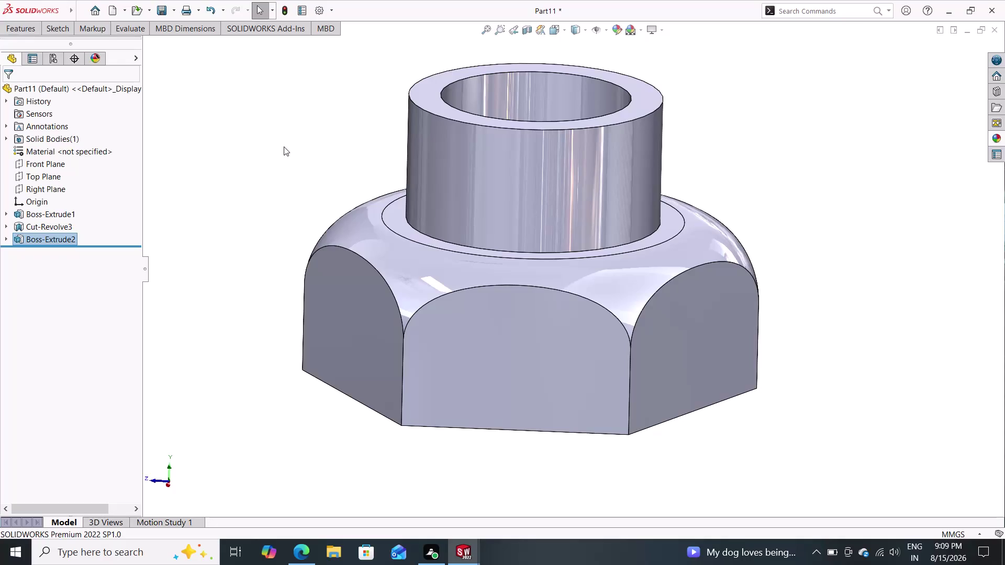
Undo the collar extrusion and delete the inner 75 mm circle from its sketch.
key(ctrl+z)
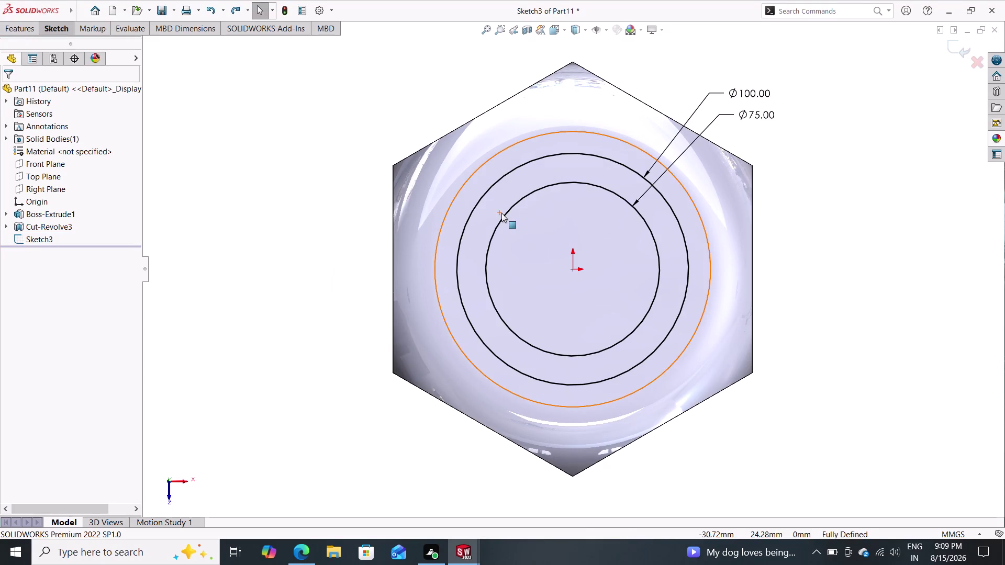
click(627, 200)
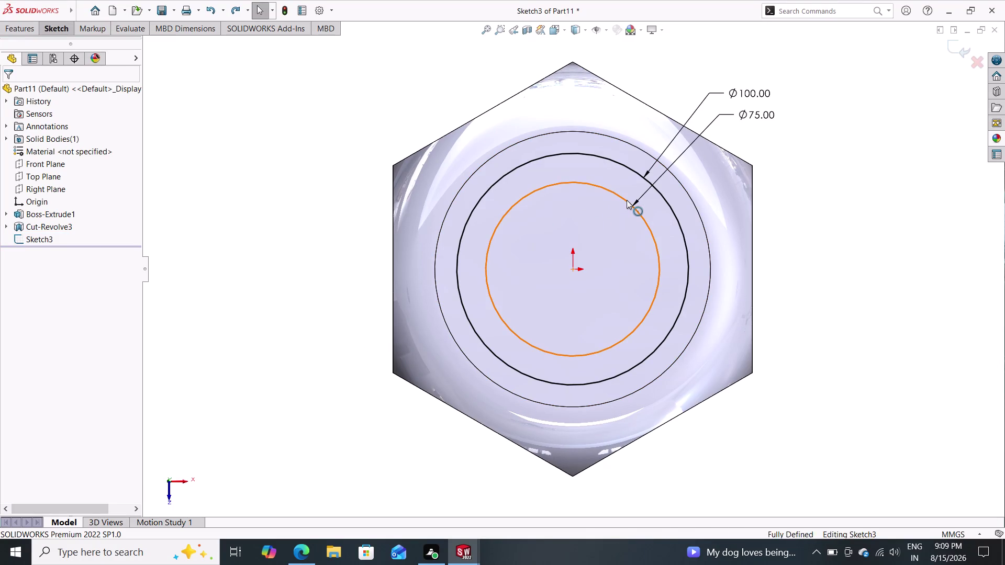
key(Delete)
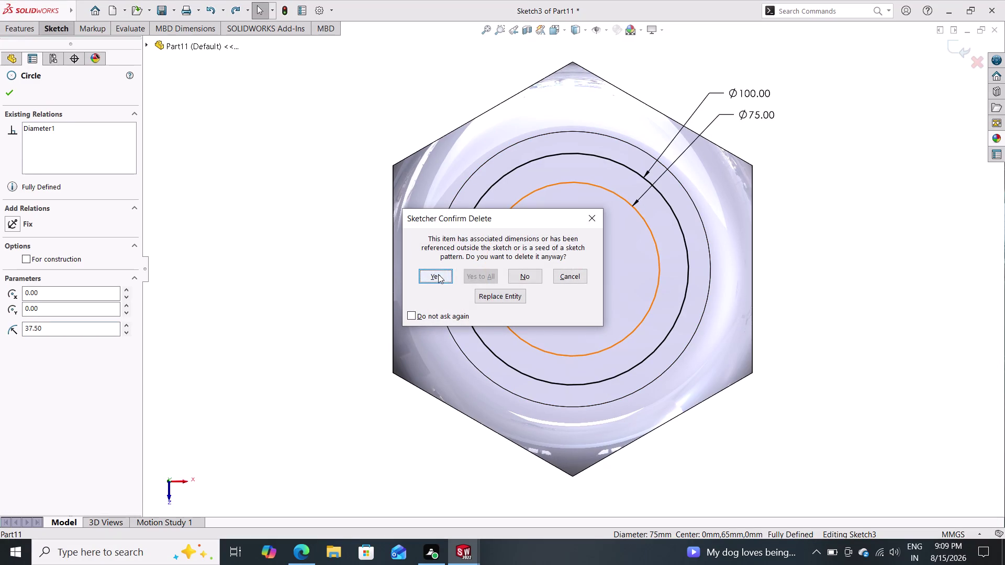
click(439, 275)
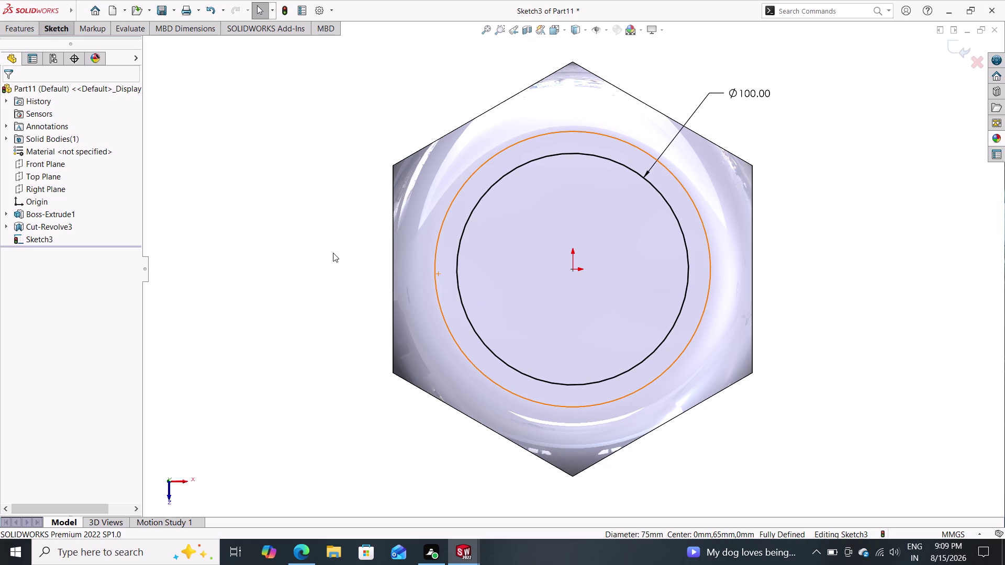
Extrude the remaining 100 mm circle into a solid boss.
click(24, 37)
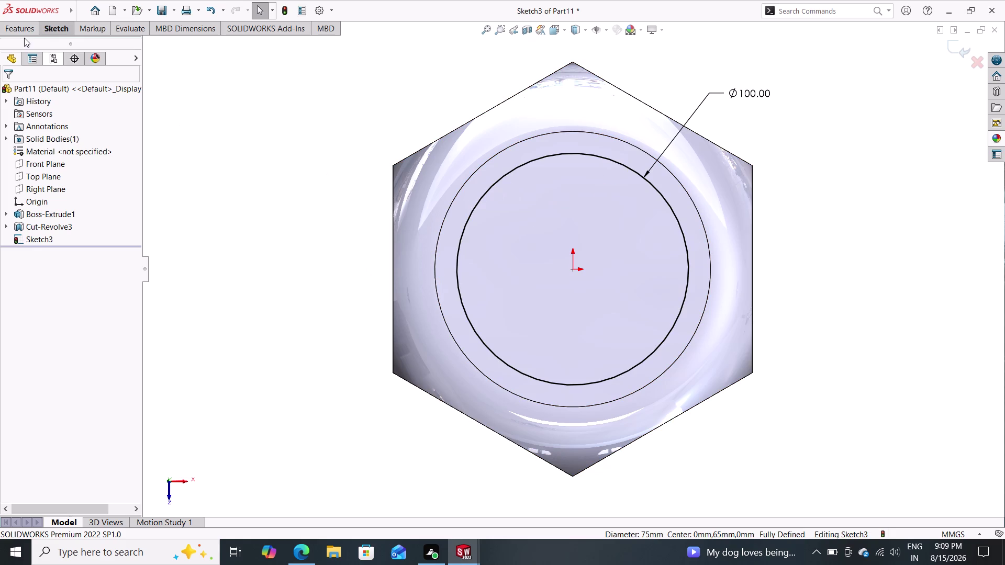
click(22, 30)
click(26, 45)
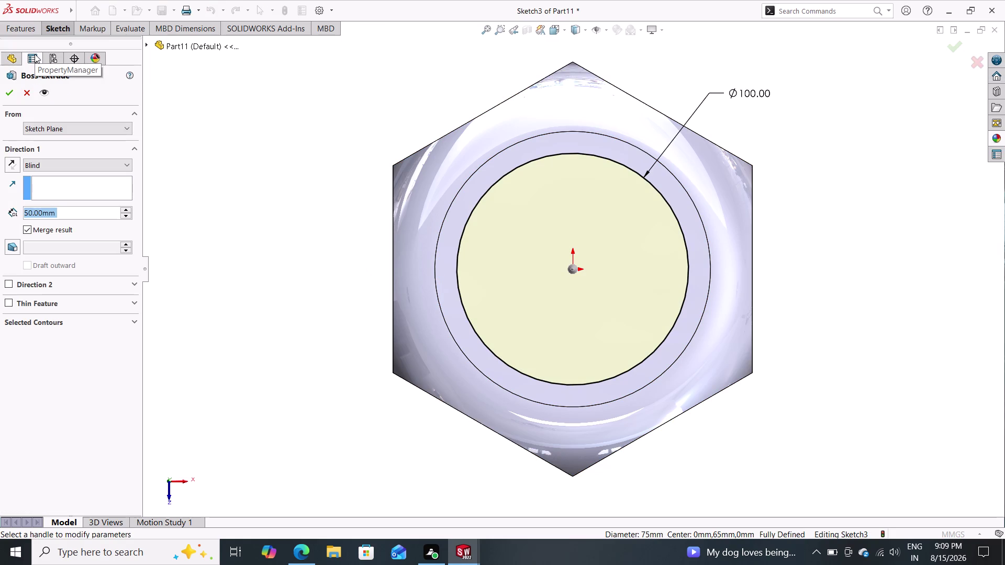
click(5, 93)
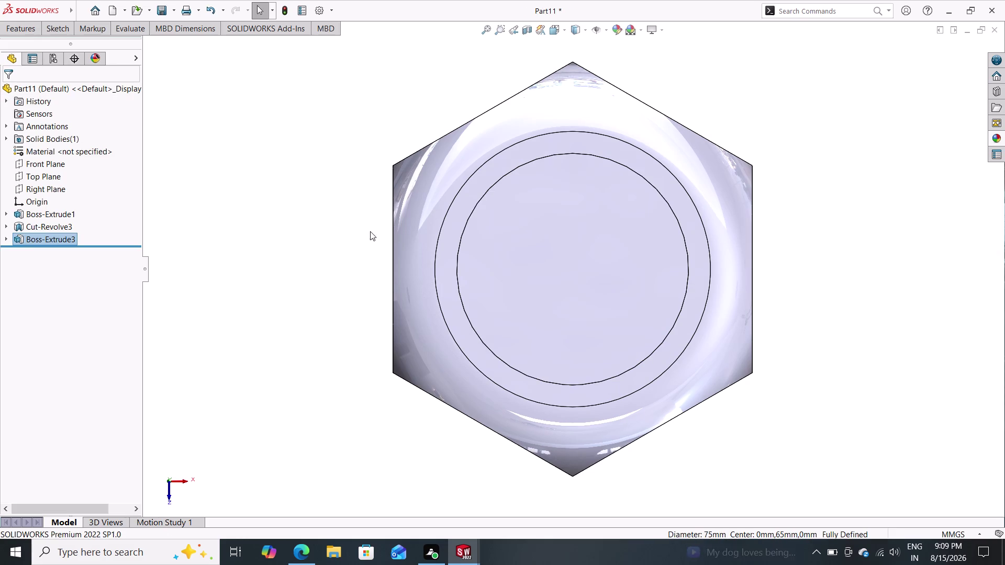
click(523, 238)
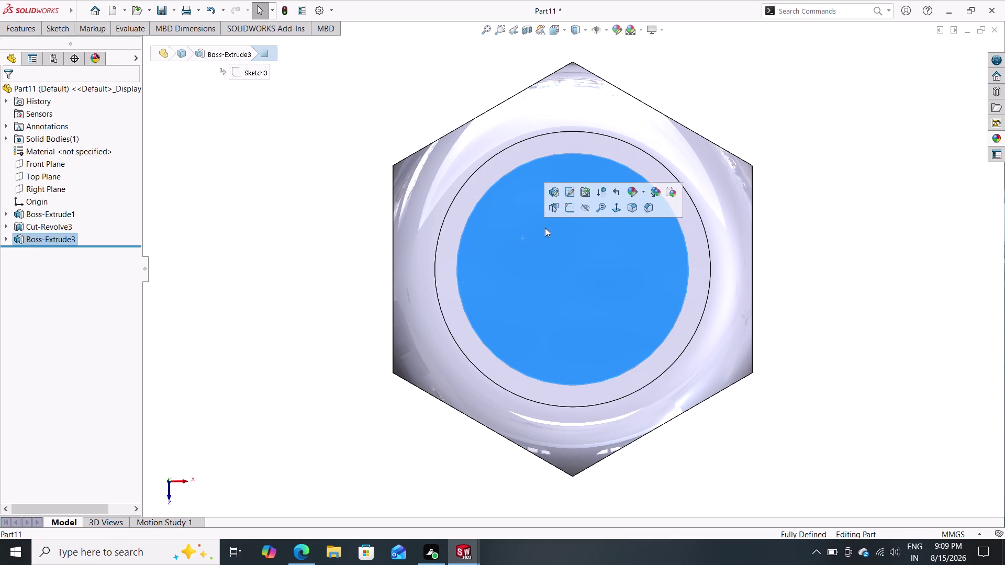
Start a sketch on the collar face and draw a circle centred at the origin.
click(571, 203)
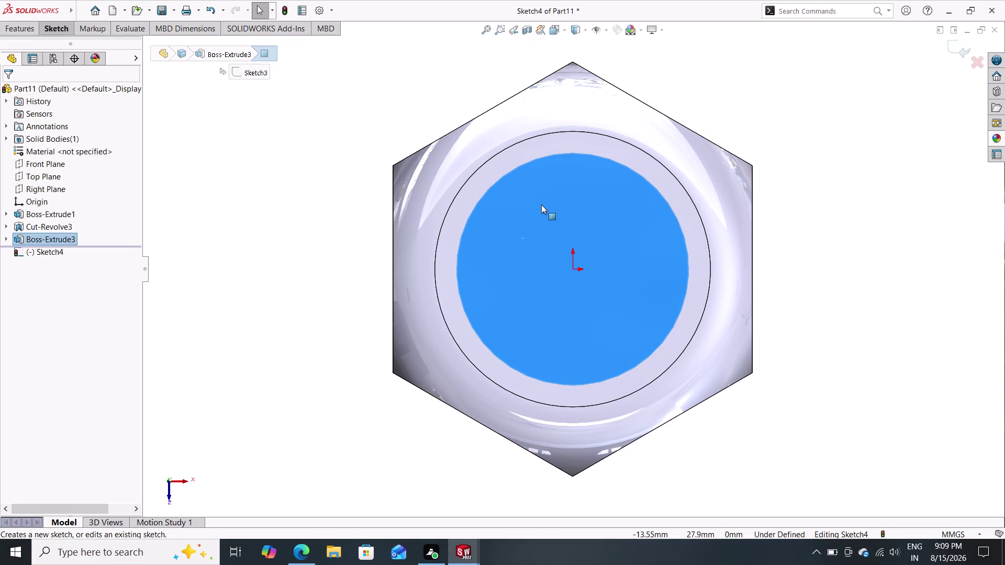
click(56, 25)
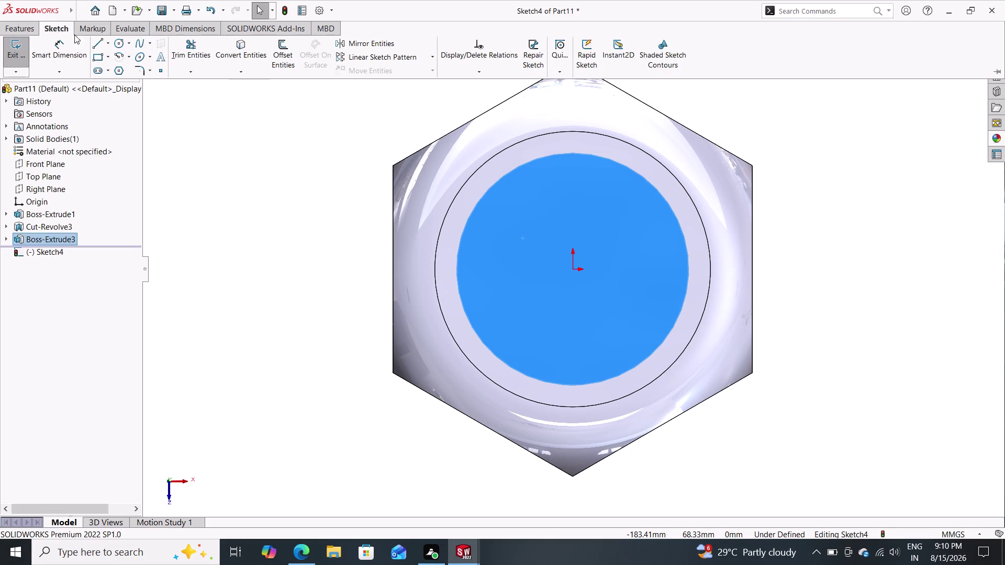
click(118, 44)
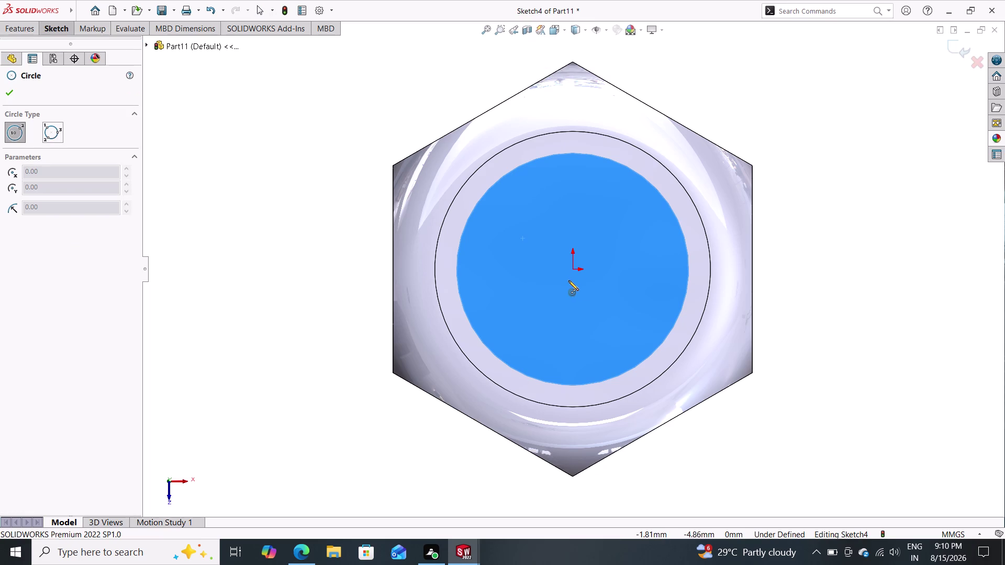
click(574, 270)
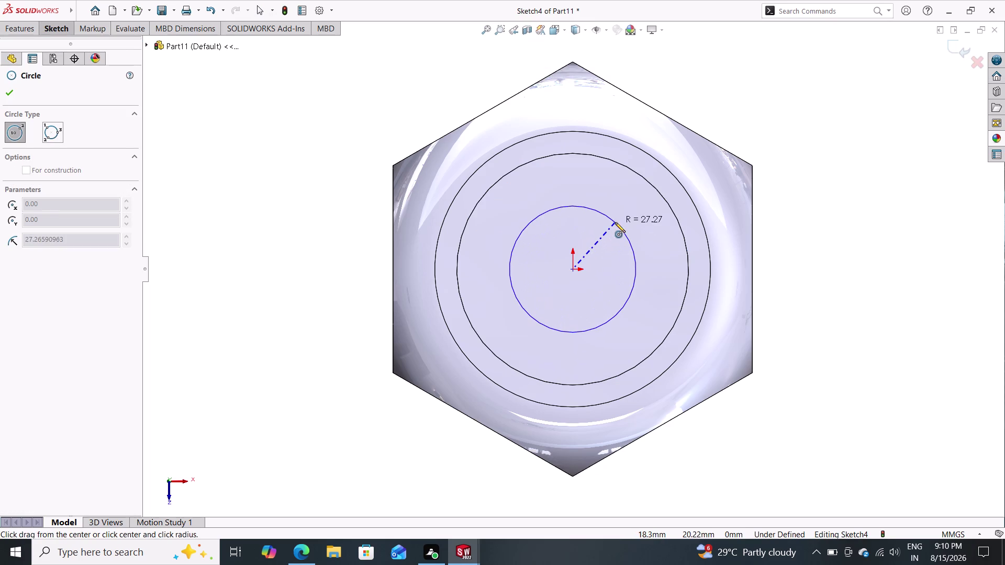
click(618, 219)
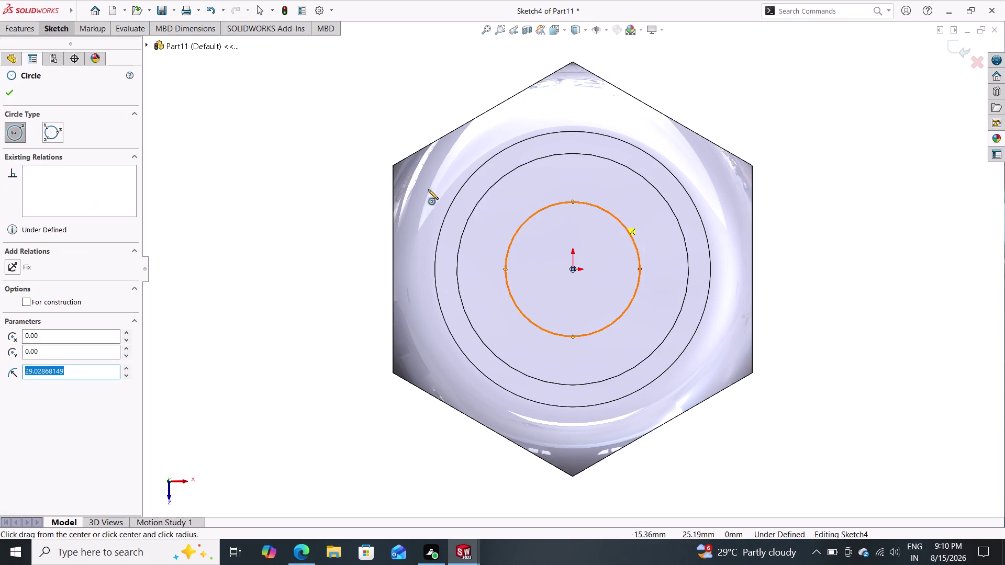
click(25, 26)
Dimension the new circle's diameter to 75 mm.
click(57, 26)
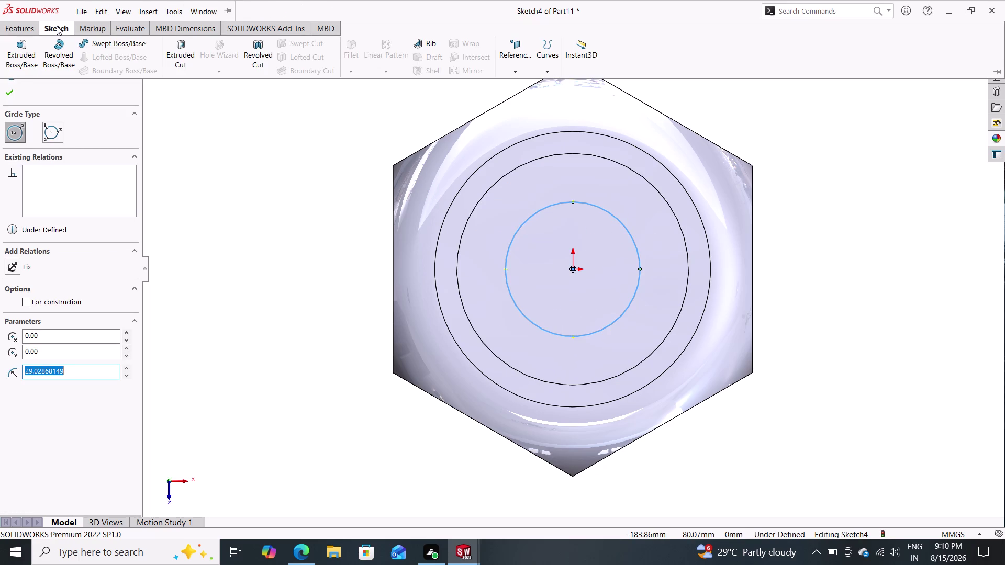
click(66, 42)
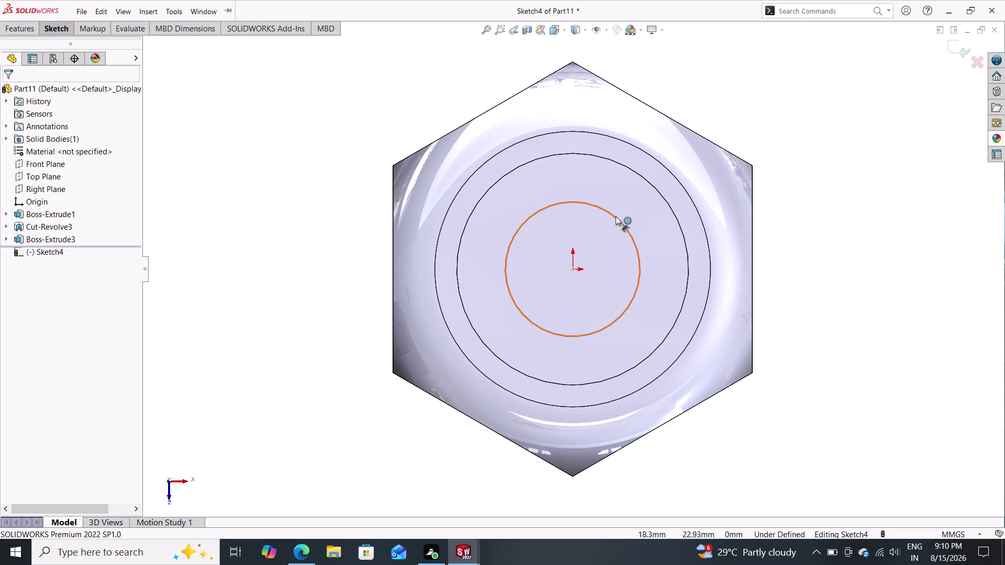
click(615, 216)
click(737, 109)
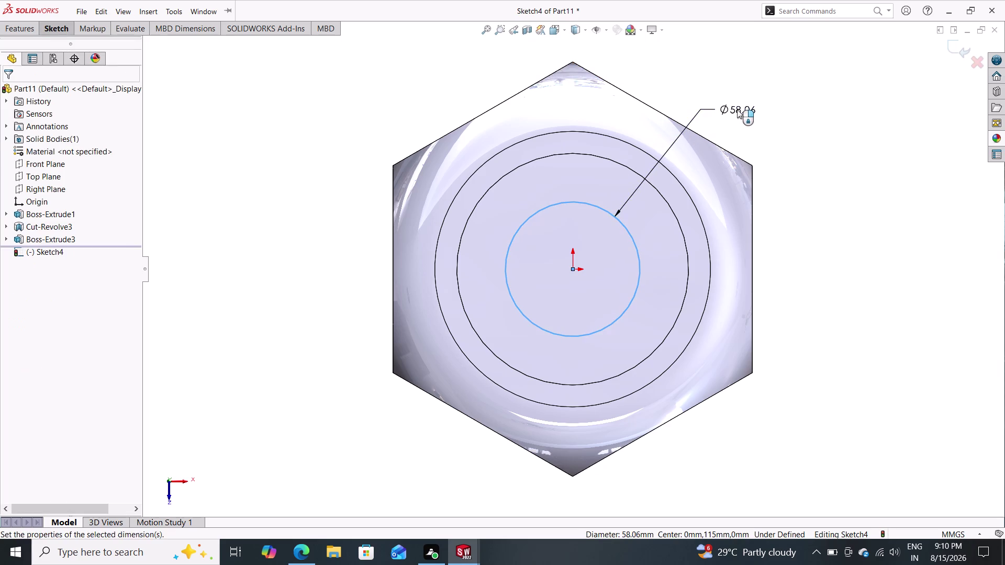
text(75)
key(Return)
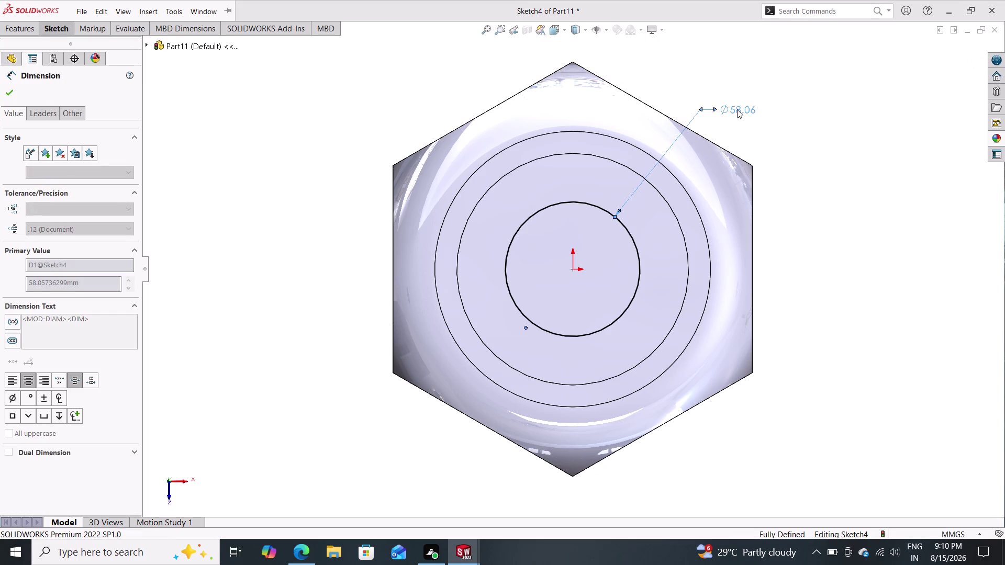
click(15, 26)
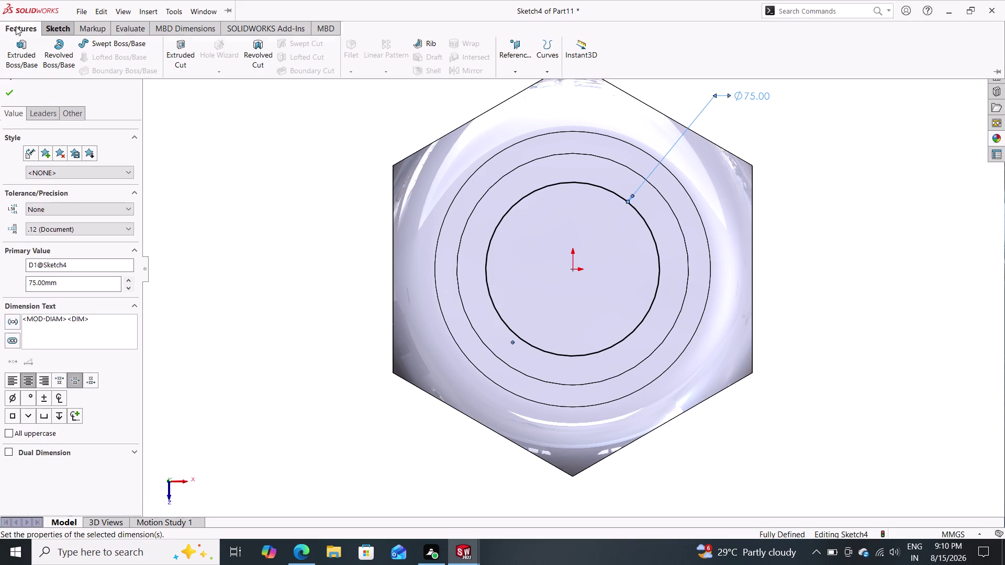
click(181, 42)
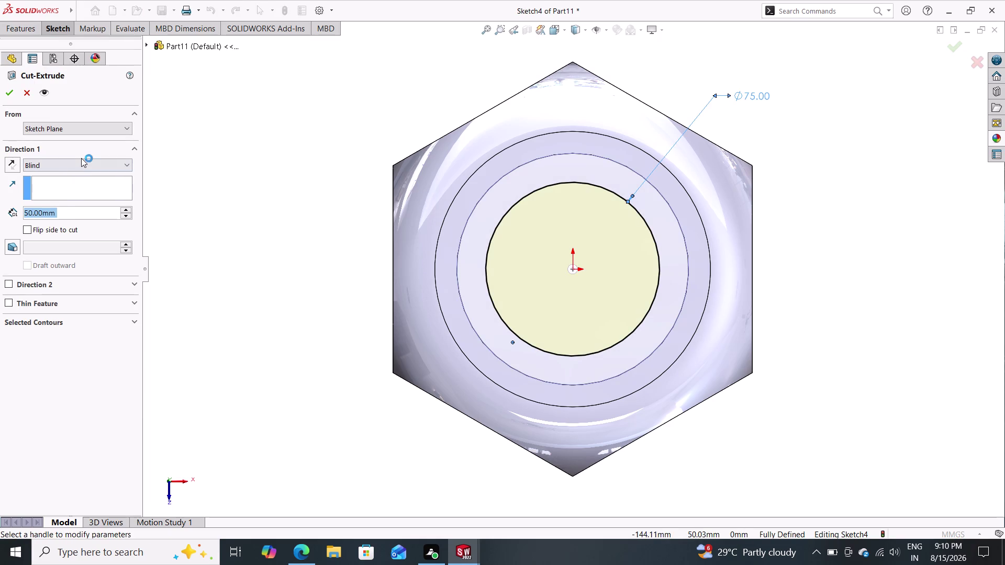
Cut the 75 mm circle Through All, then orbit to view the bored nut.
click(82, 159)
click(77, 180)
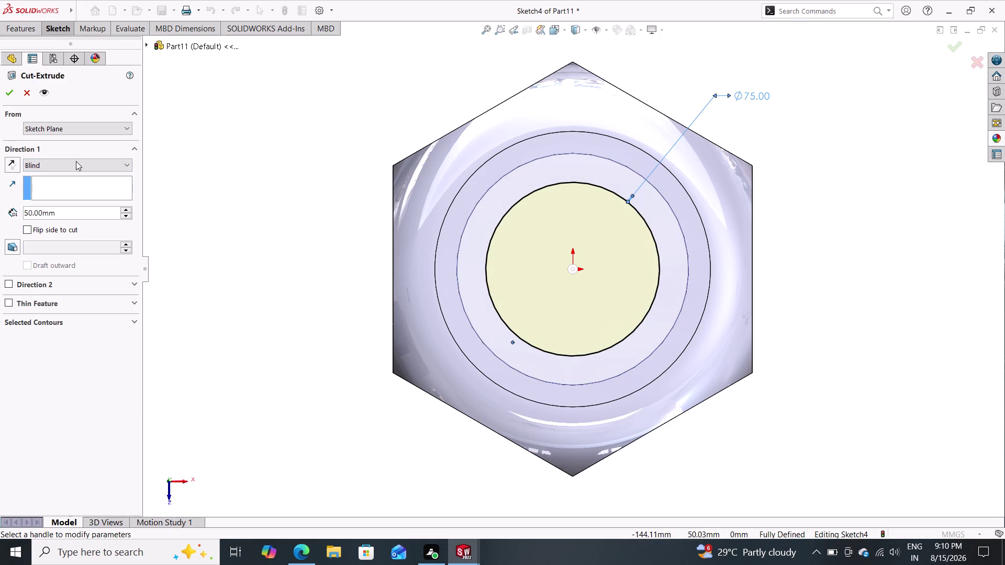
click(76, 160)
click(69, 187)
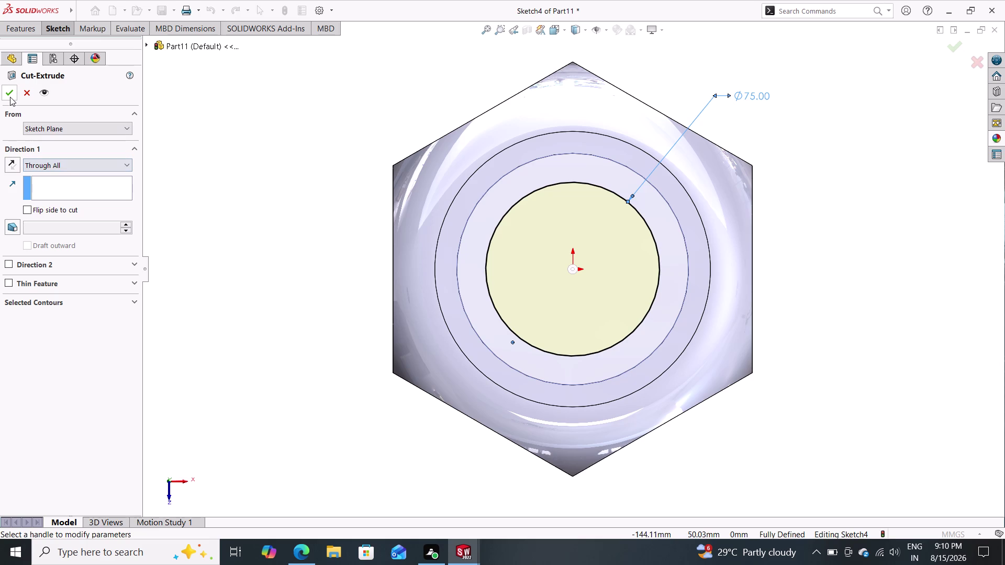
click(10, 96)
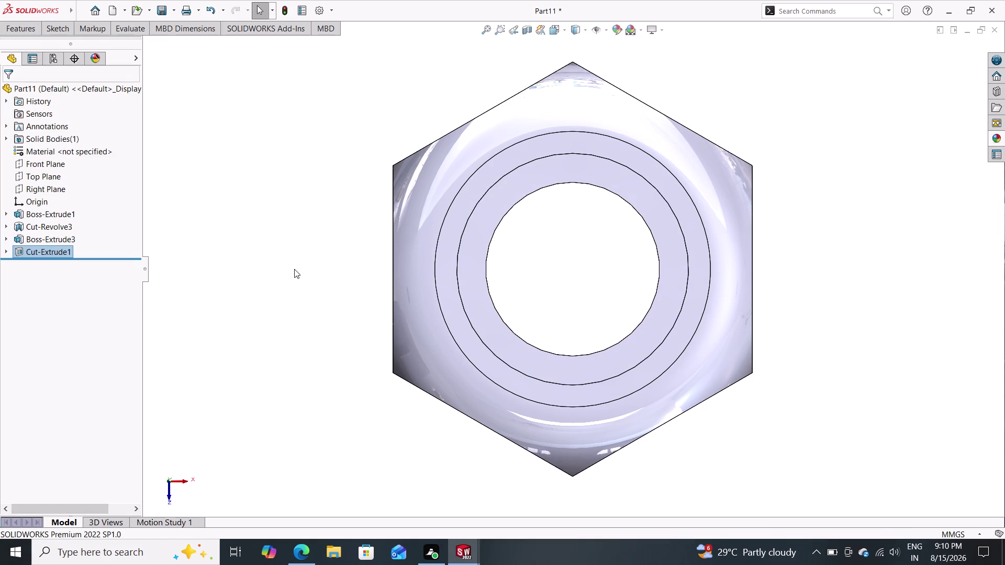
middle_drag(294, 270, 288, 208)
middle_drag(295, 218, 281, 191)
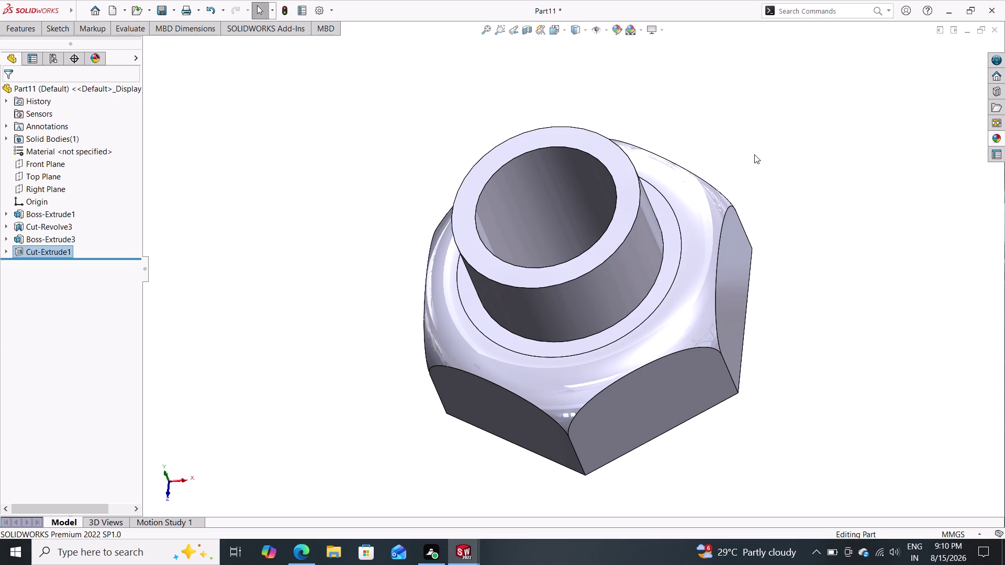
click(994, 140)
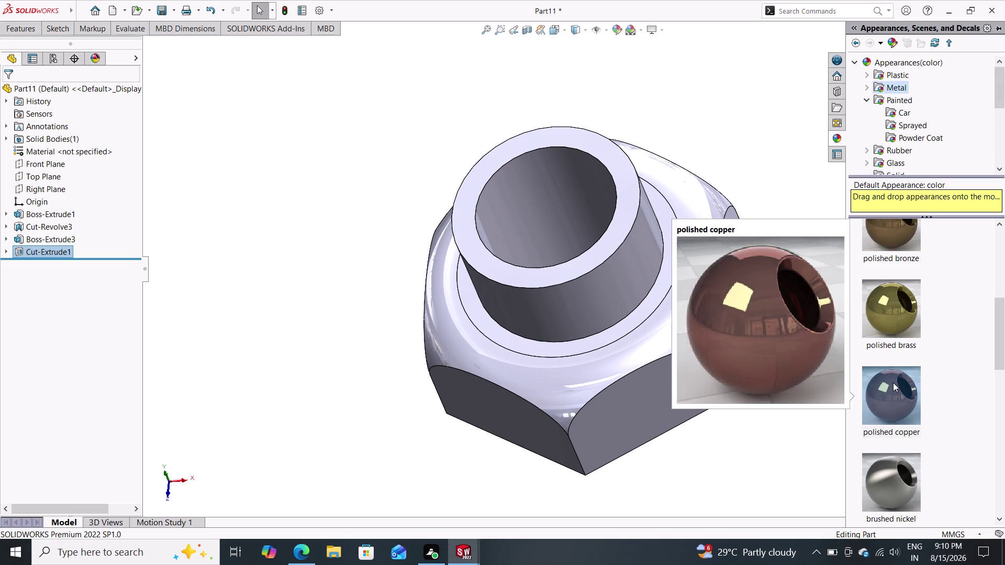
Drag the polished copper appearance onto the nut and apply it to the Body.
drag(893, 383, 676, 344)
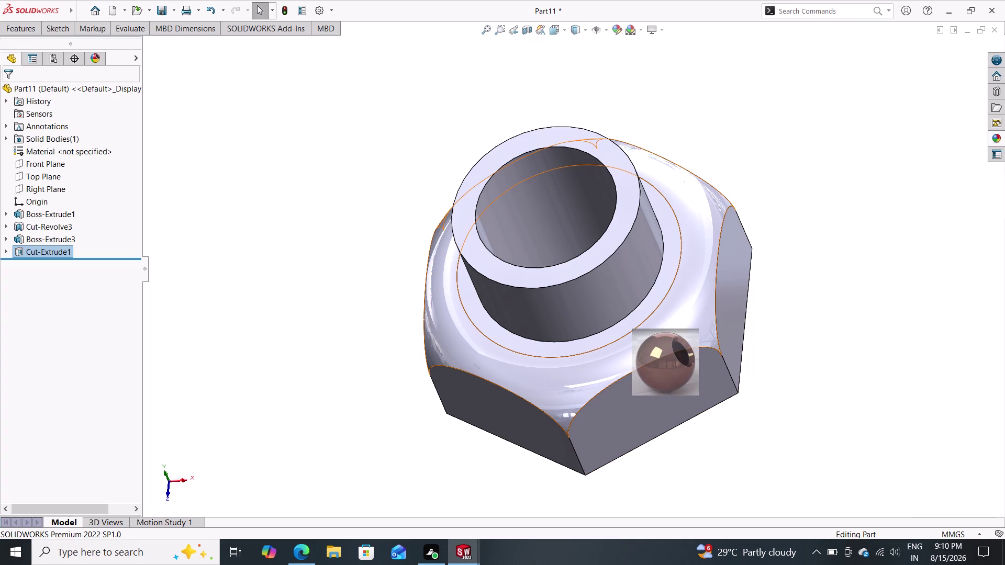
drag(675, 344, 665, 339)
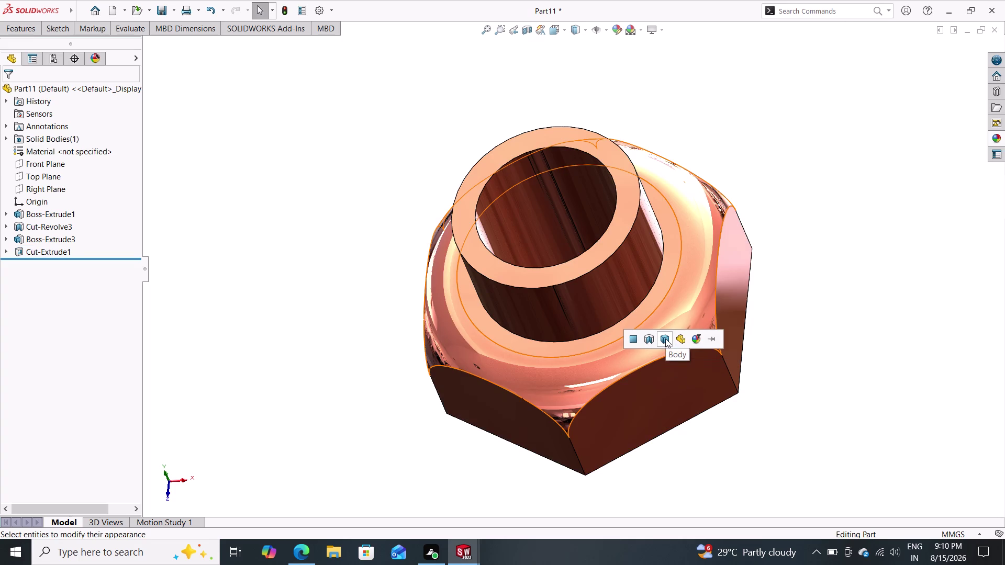
click(680, 339)
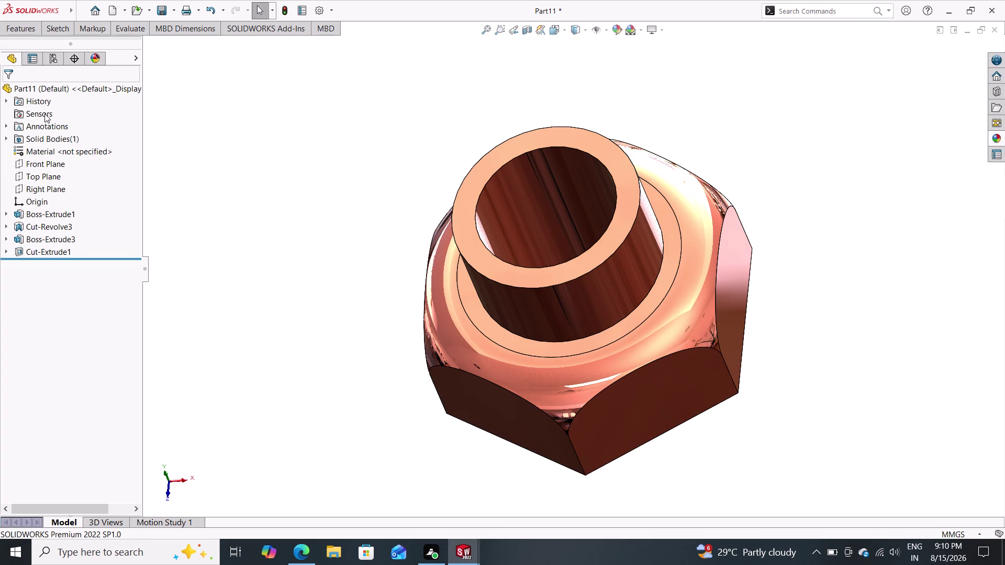
click(160, 4)
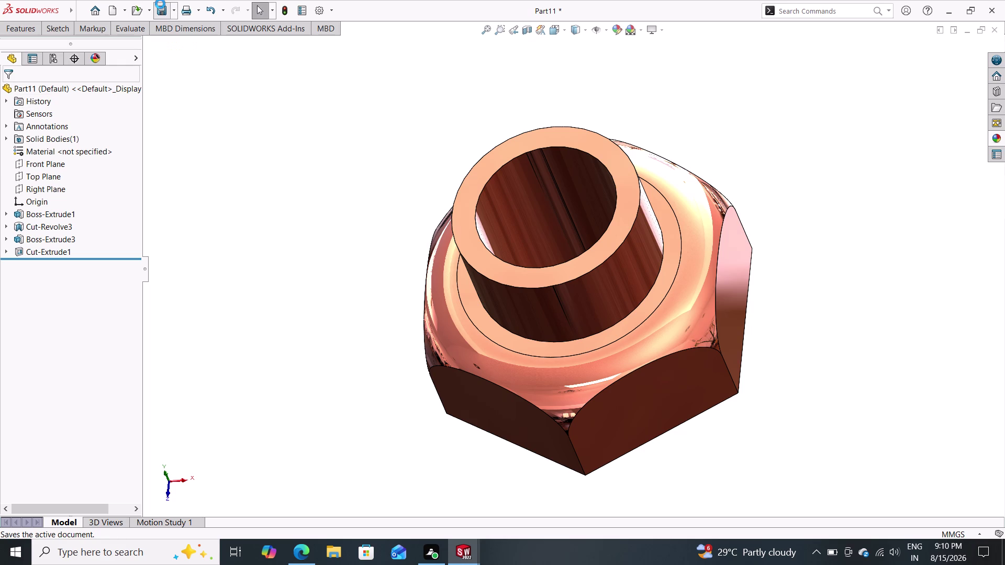
Enter 'self locking nut' as the file name and save the part.
text(se)
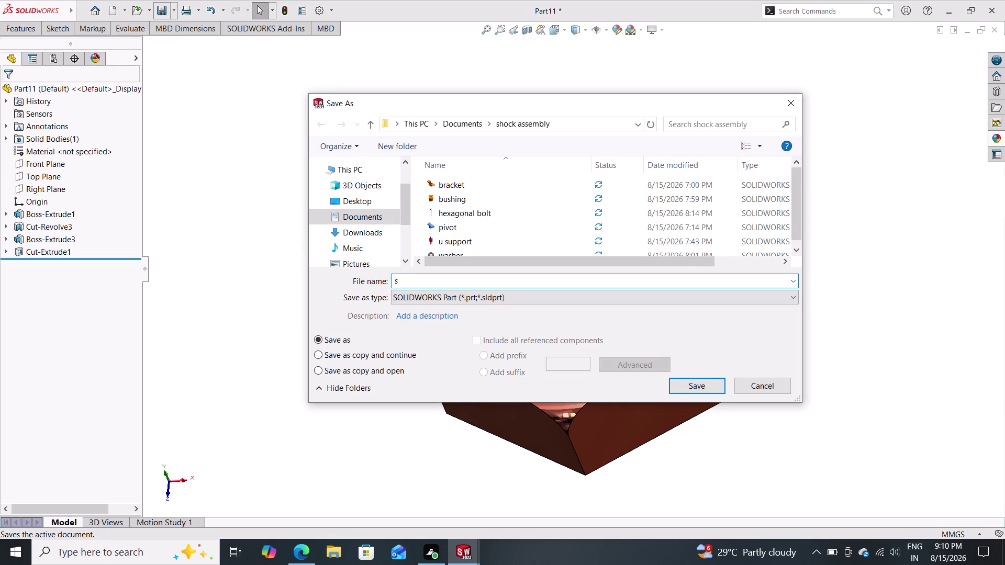
text(lf loc)
text(king n)
text(ut)
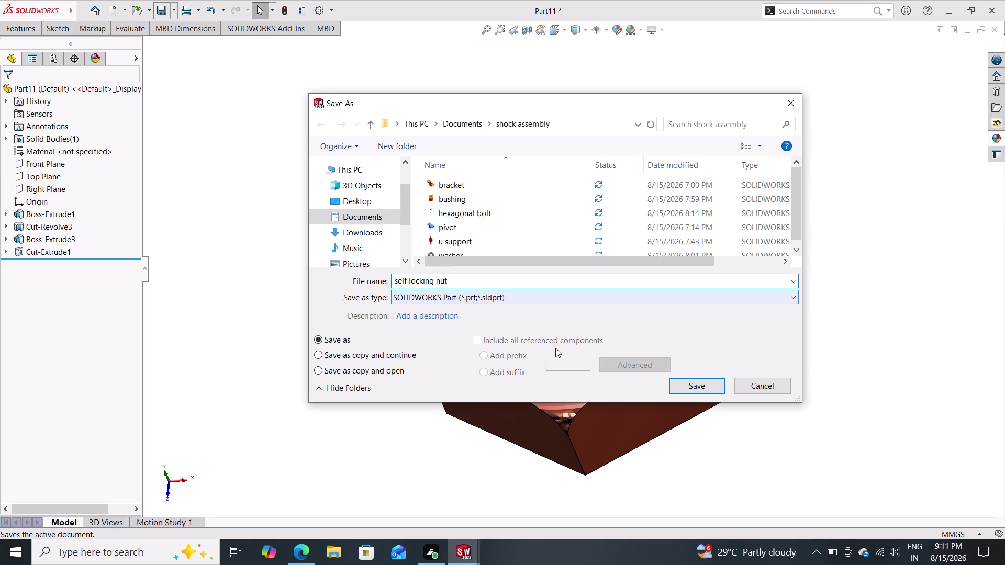
click(689, 387)
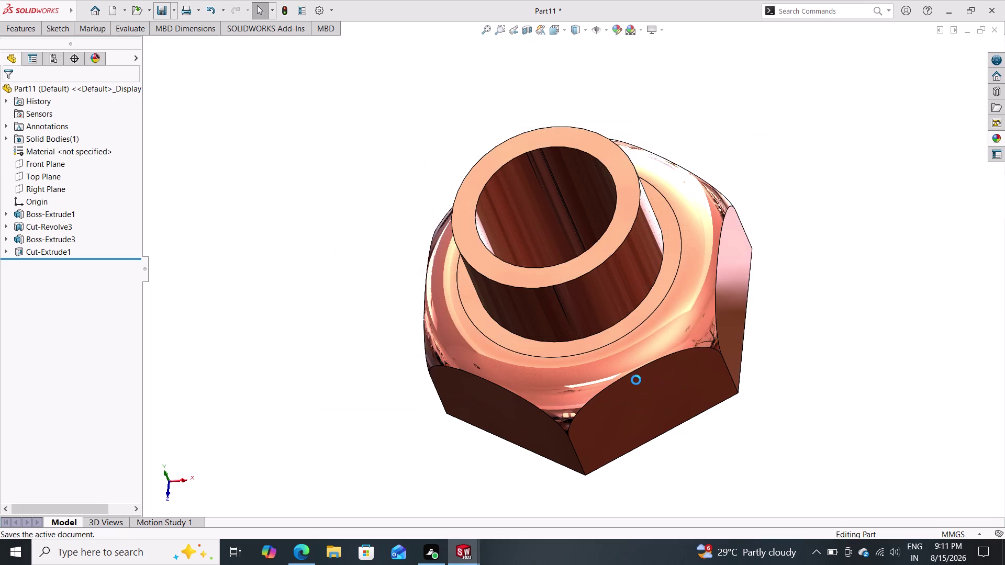